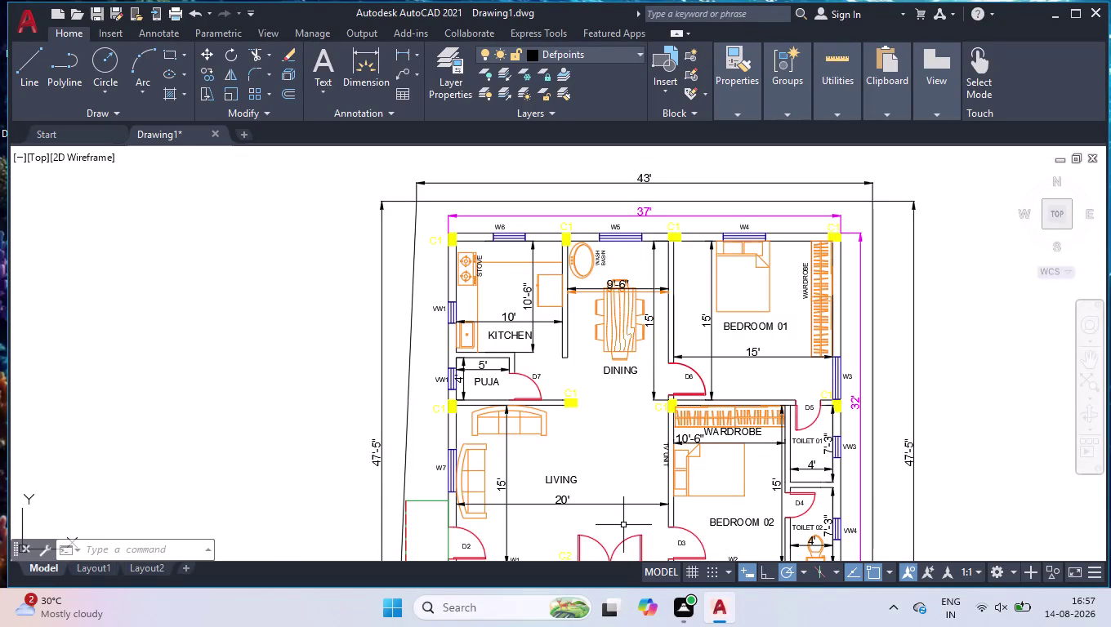
Zoom in and grip-rotate the upside-down TV UNIT label 180° so it reads upright.
scroll(up, 3)
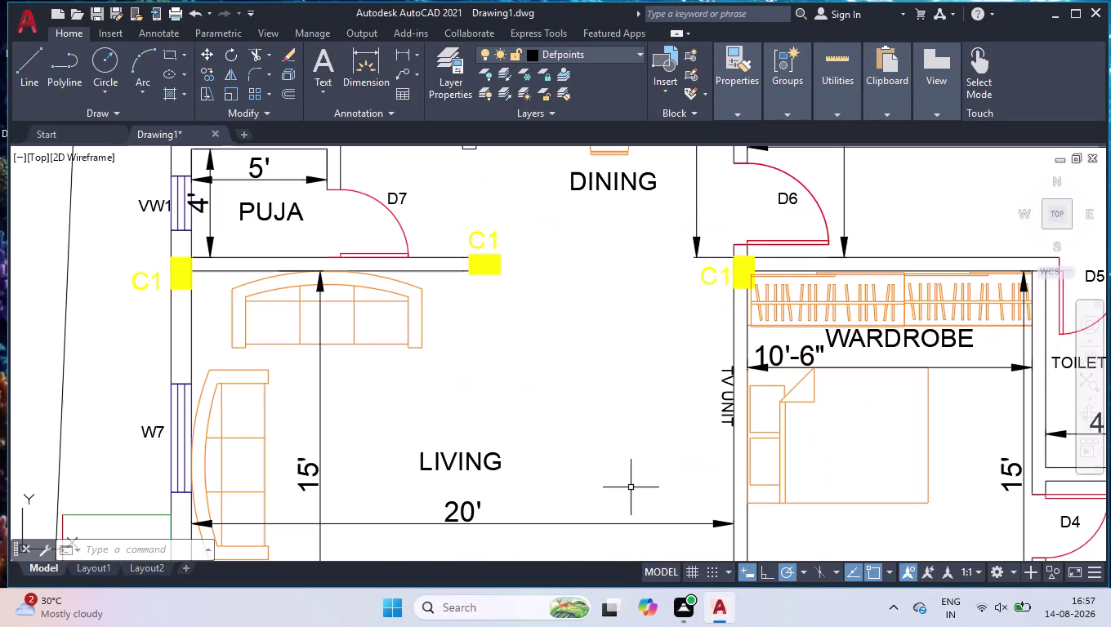
scroll(up, 3)
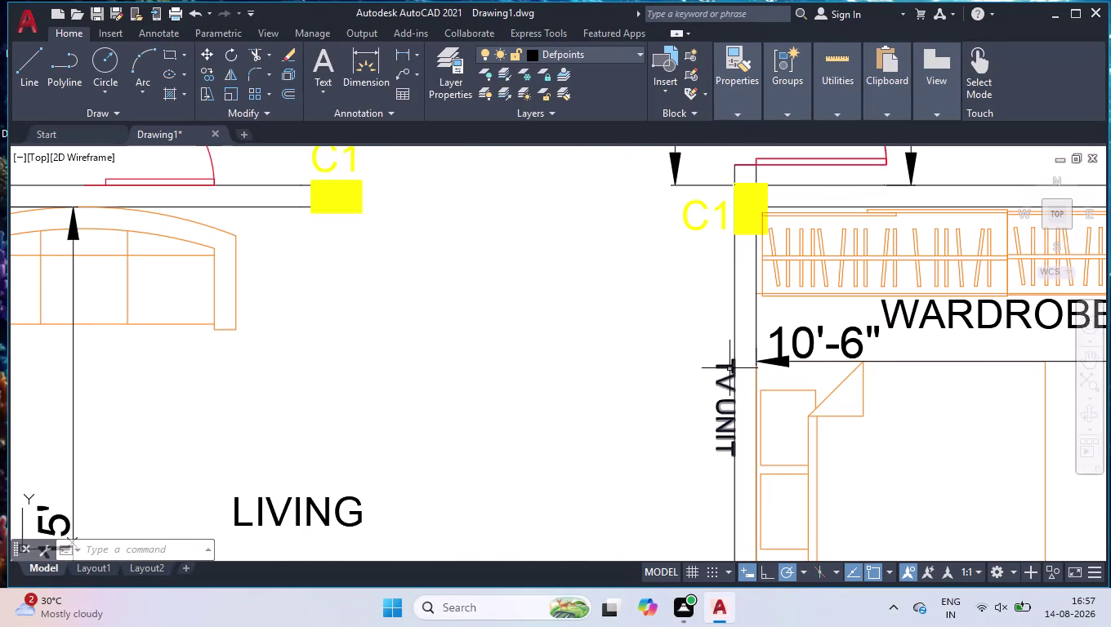
click(727, 365)
click(733, 360)
click(721, 362)
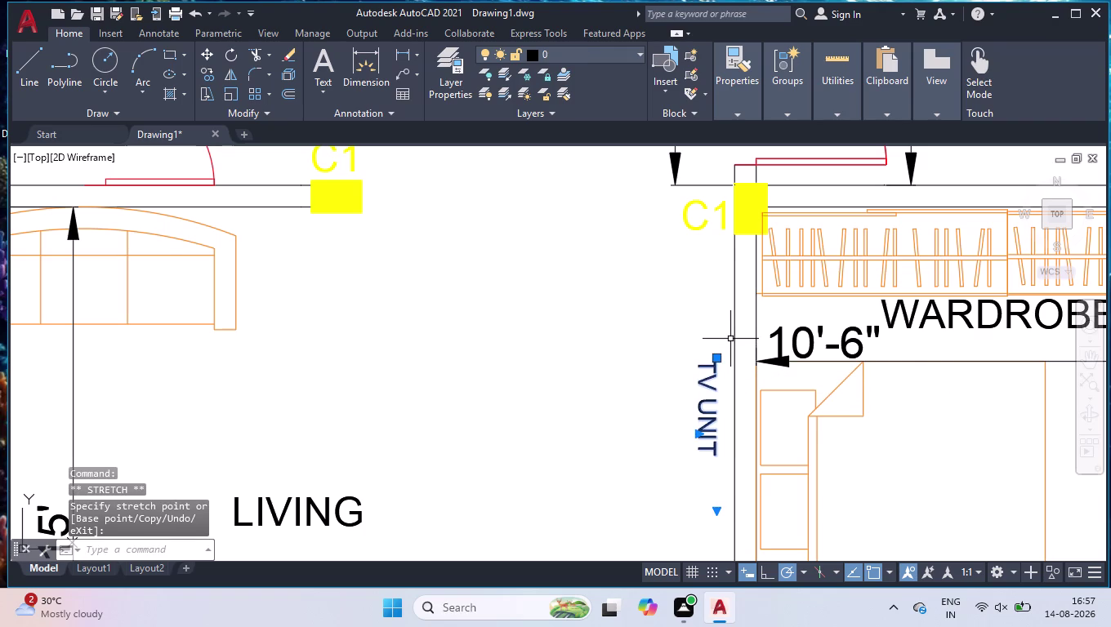
Draw a narrow, roughly 9'-6" long TV unit outline against the right wall, then select the label.
key(l)
key(Return)
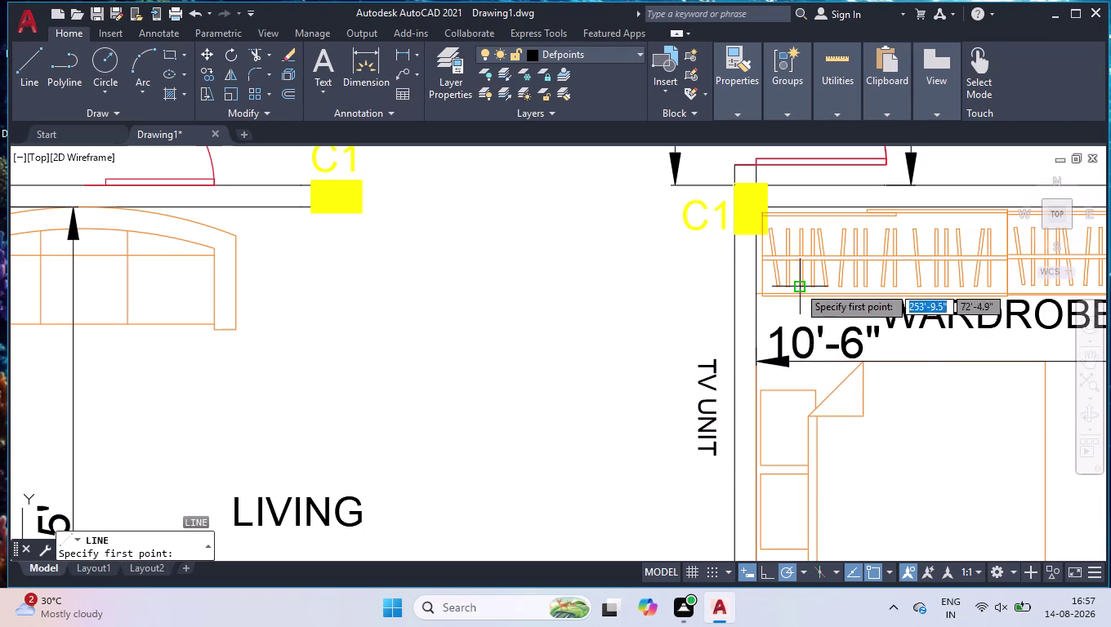
click(732, 257)
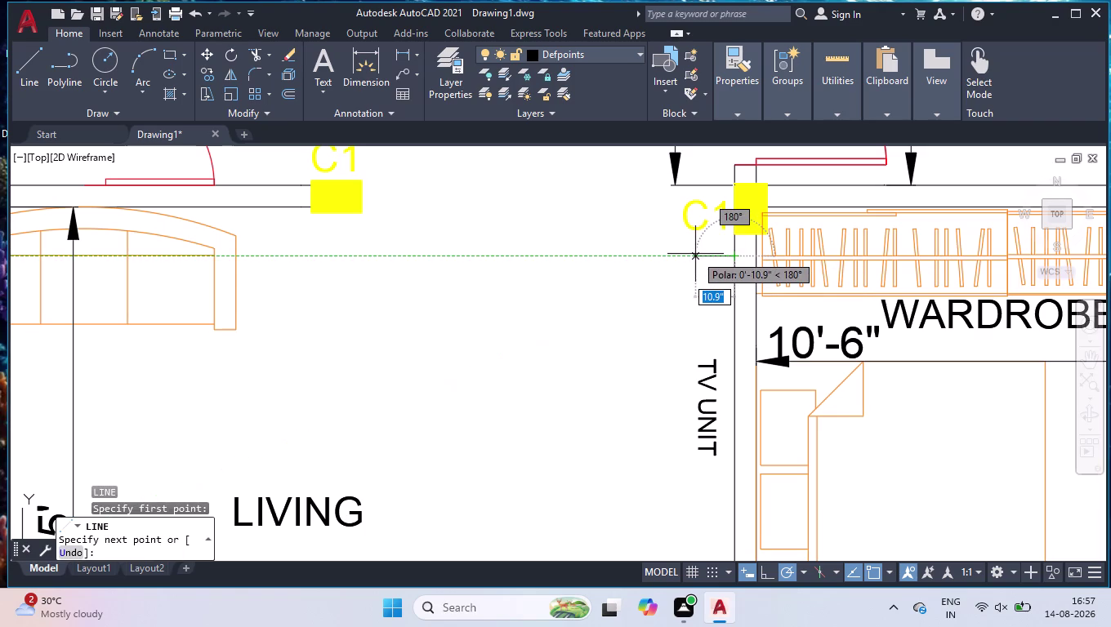
click(695, 254)
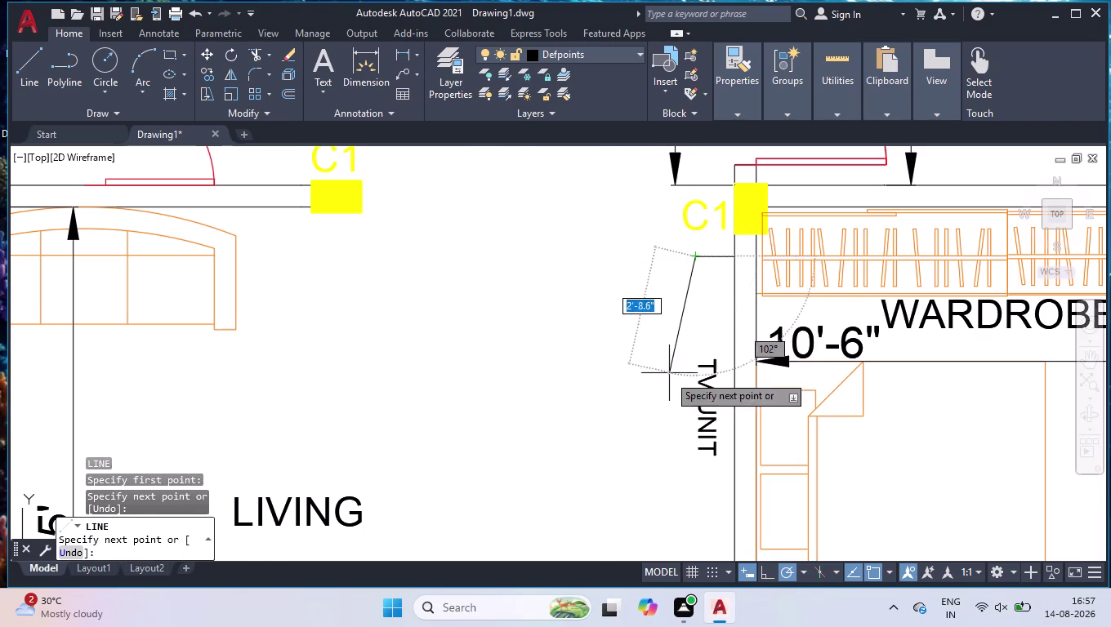
scroll(down, 3)
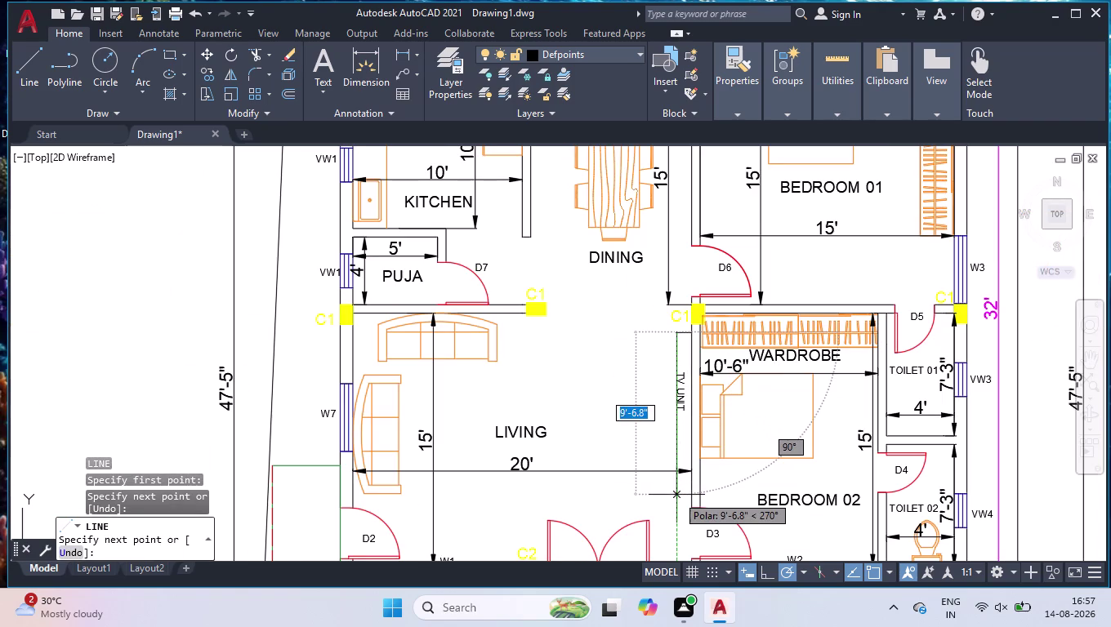
scroll(up, 3)
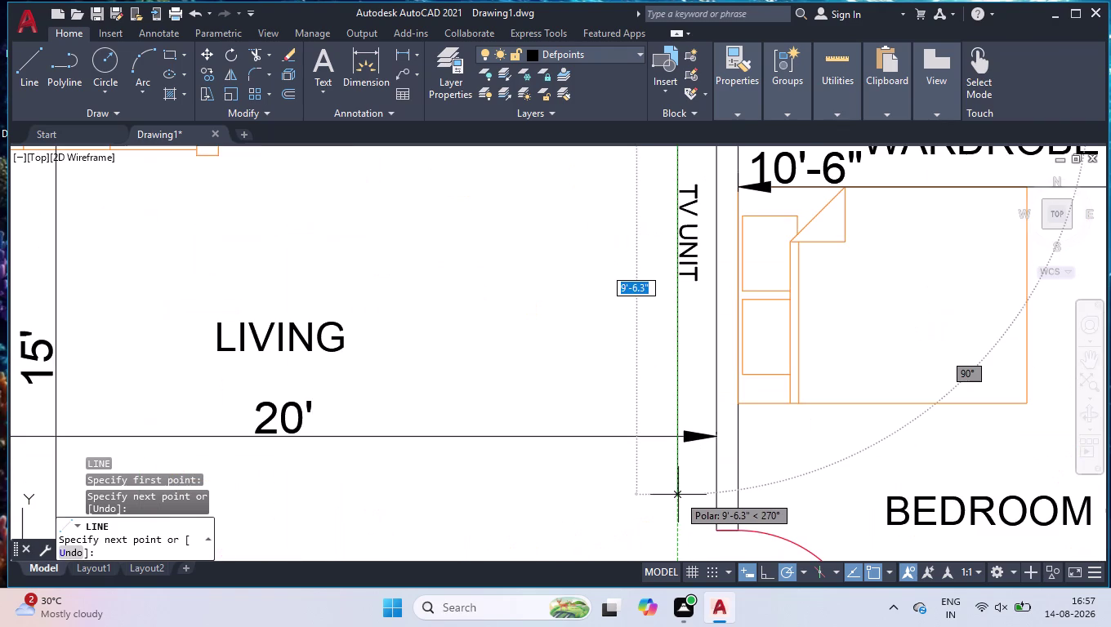
click(678, 492)
click(718, 491)
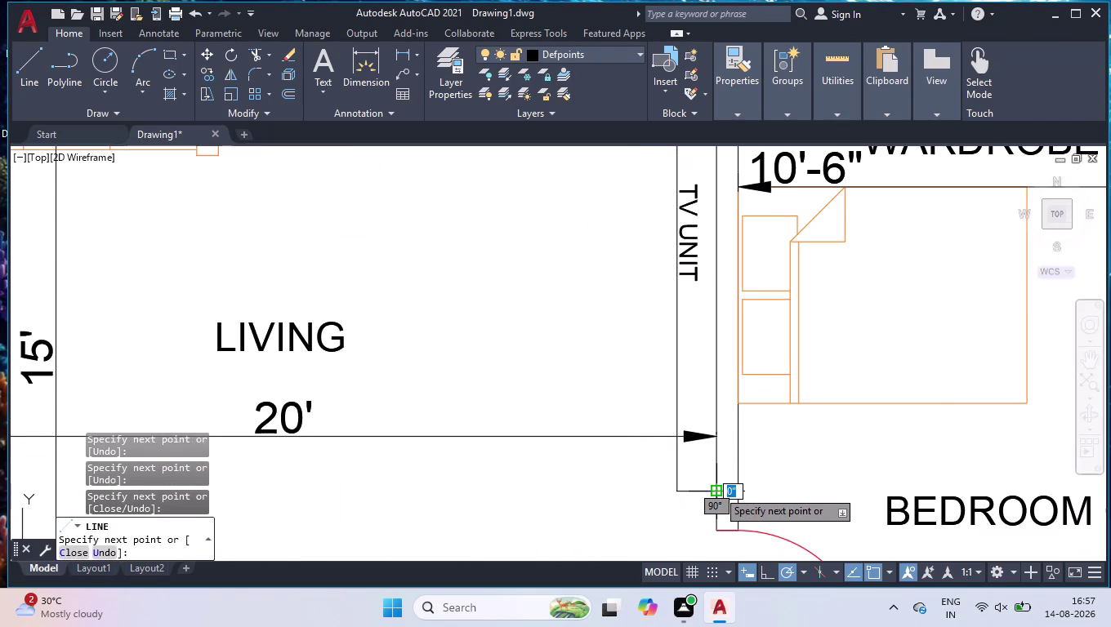
key(space)
scroll(up, 3)
click(699, 175)
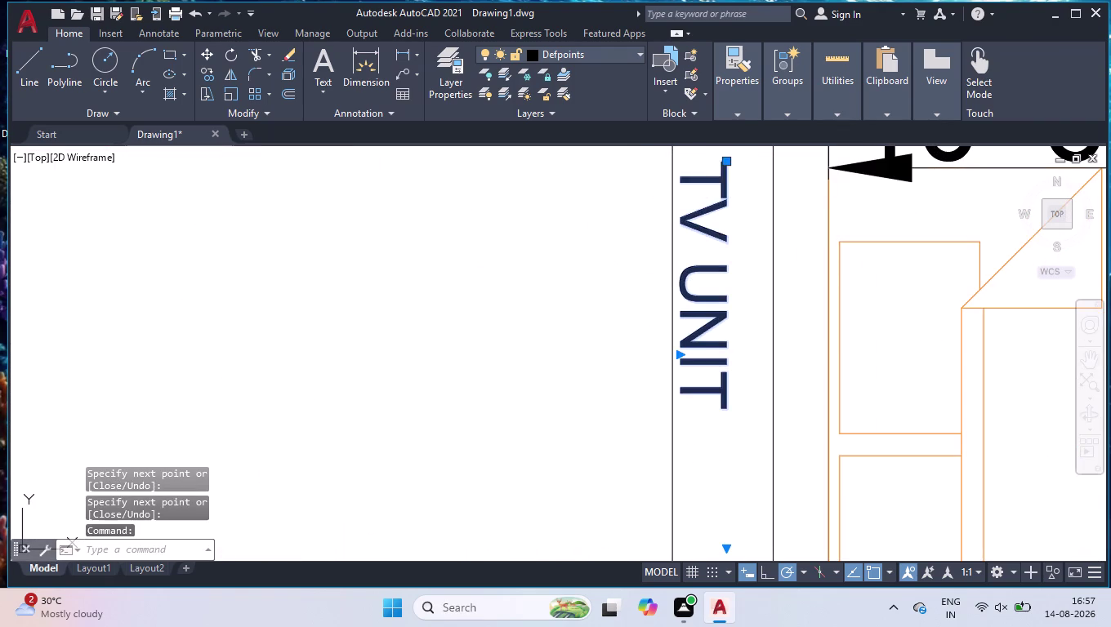
Grip-move the TV UNIT label into the middle of the TV unit rectangle and deselect it.
click(728, 164)
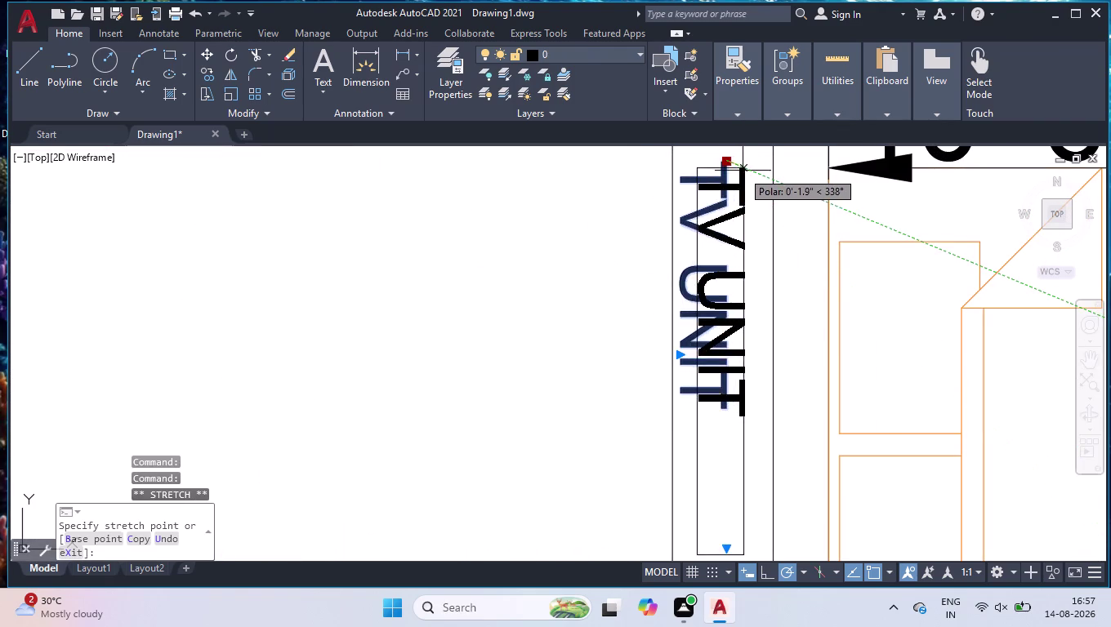
click(742, 171)
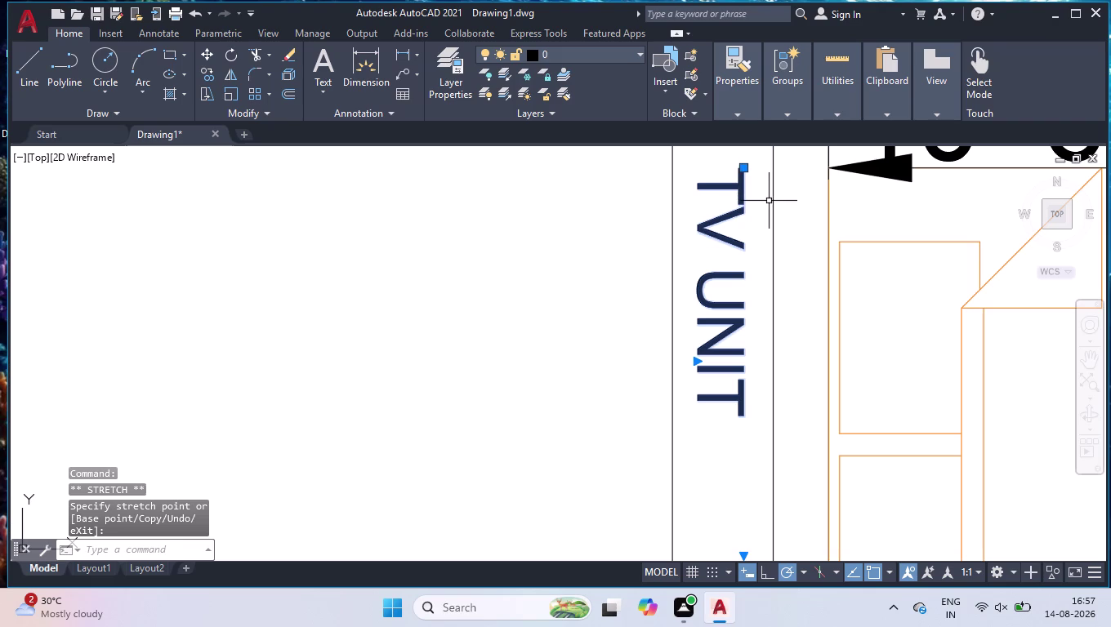
click(768, 197)
click(718, 248)
Zoom out to bring the whole floor plan into view.
scroll(down, 3)
scroll(down, 3)
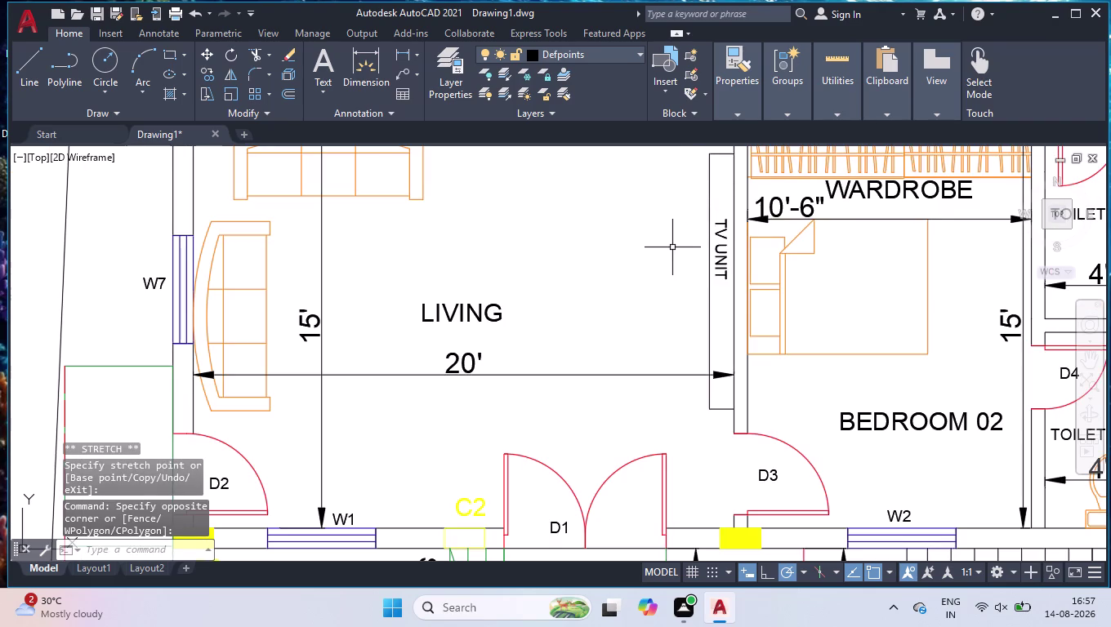
scroll(down, 3)
scroll(down, 3)
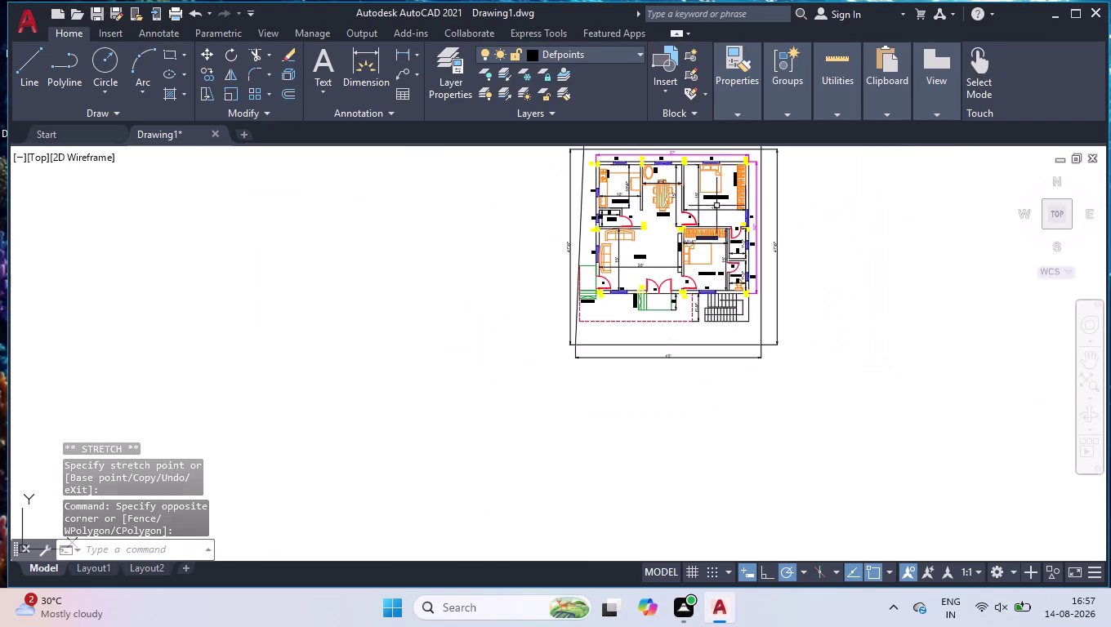
scroll(down, 3)
scroll(up, 3)
scroll(up, 3)
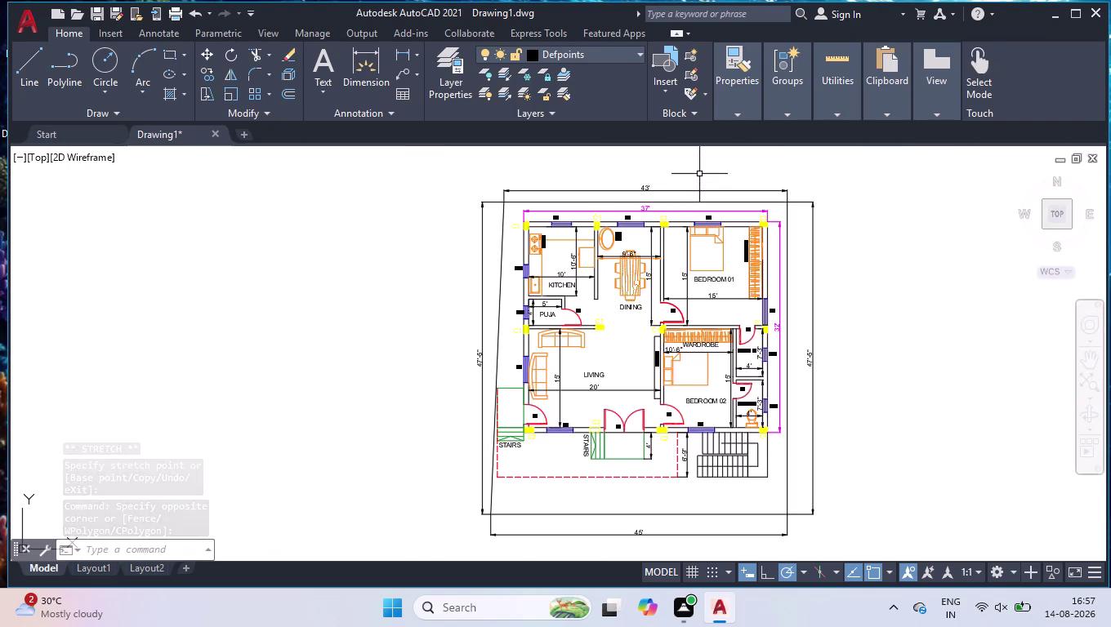